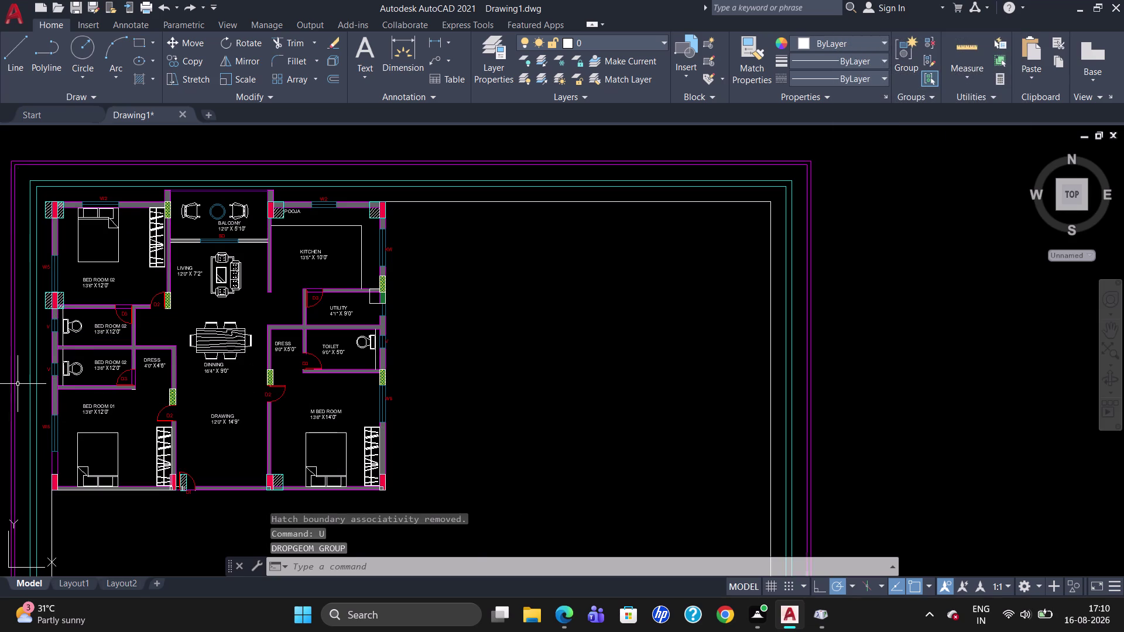
Erase the stray door arc, square and hatch objects left of the border.
scroll(down, 3)
scroll(up, 3)
scroll(down, 3)
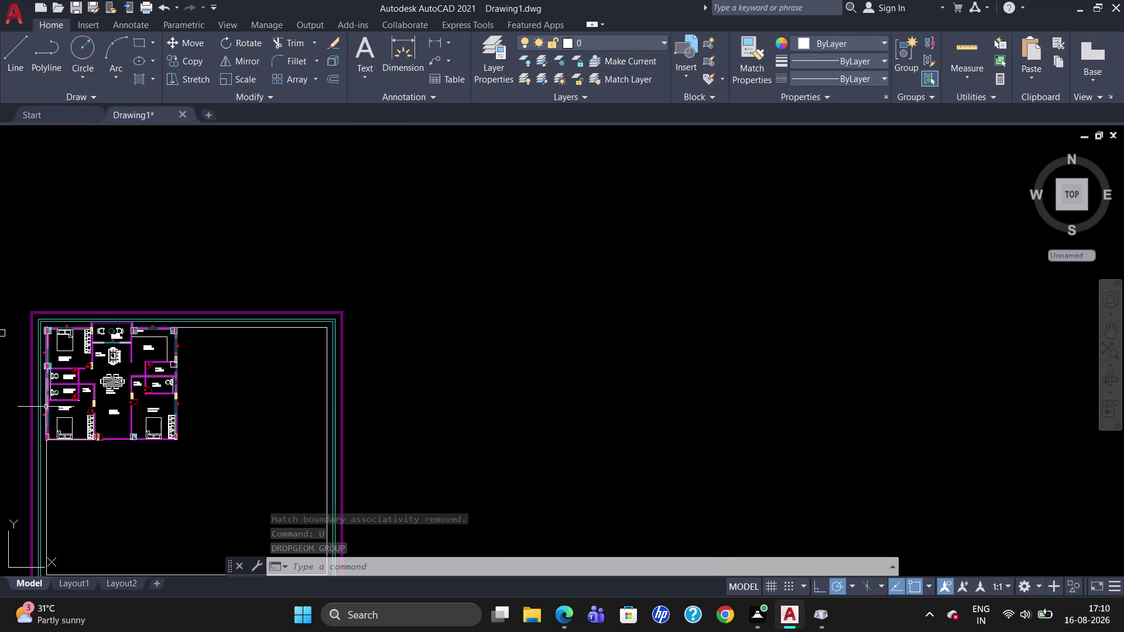
scroll(up, 3)
scroll(up, 3)
scroll(down, 3)
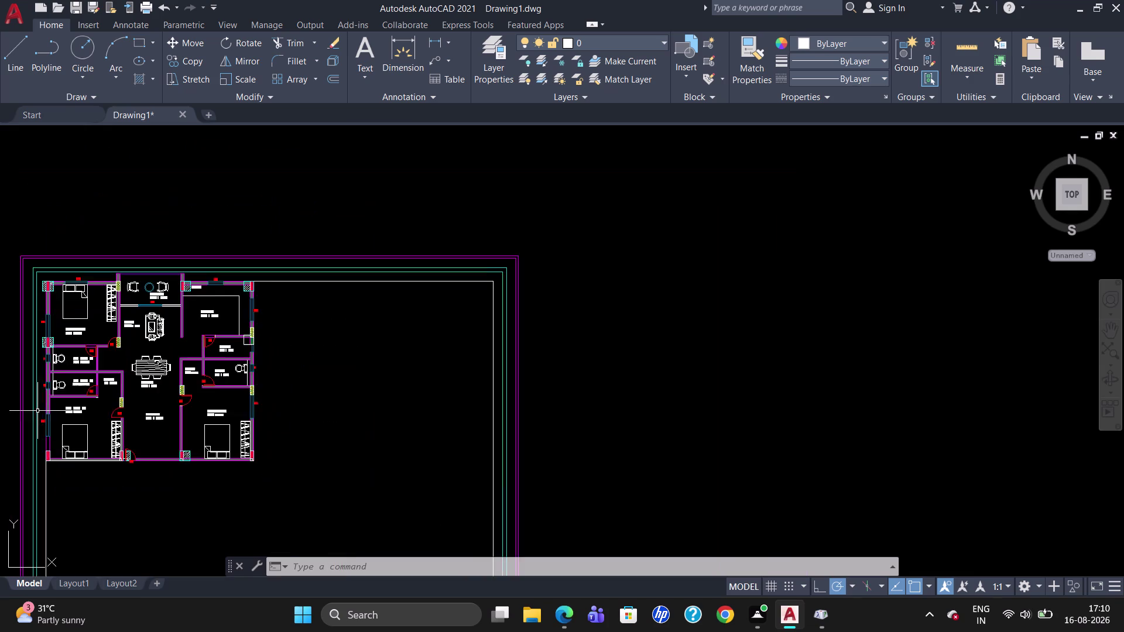
scroll(up, 3)
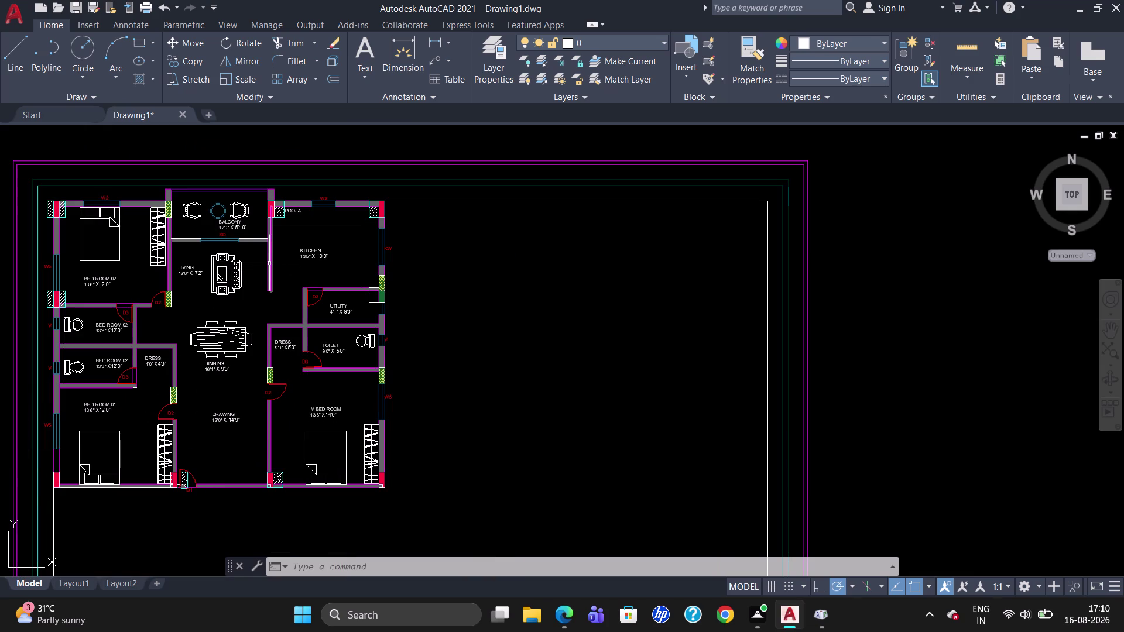
scroll(up, 3)
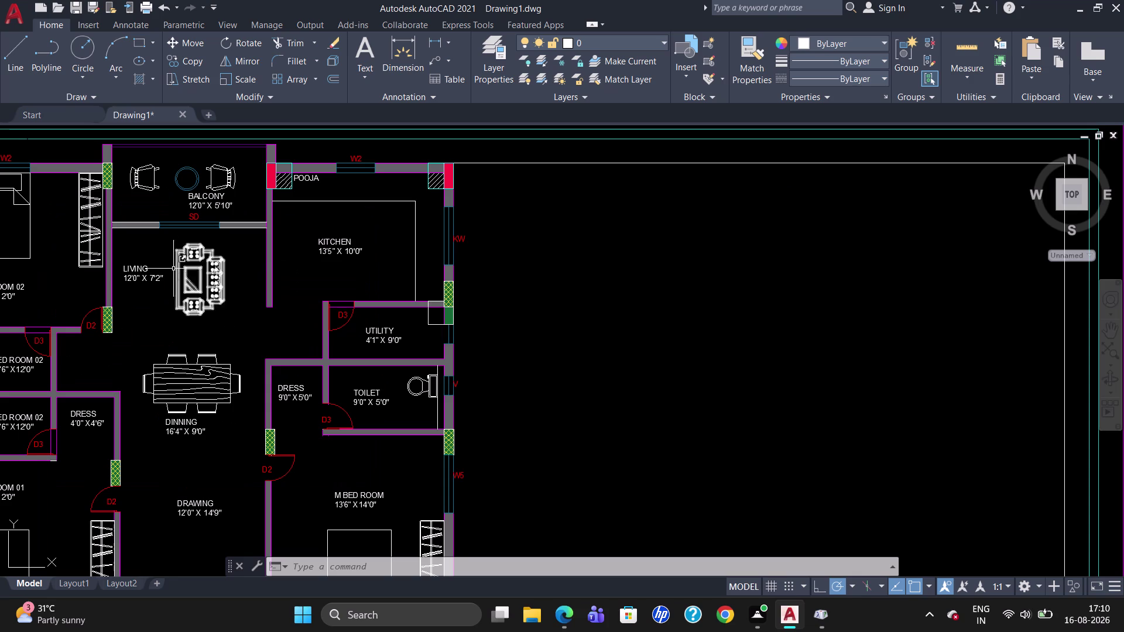
scroll(down, 3)
scroll(up, 3)
scroll(down, 3)
scroll(up, 3)
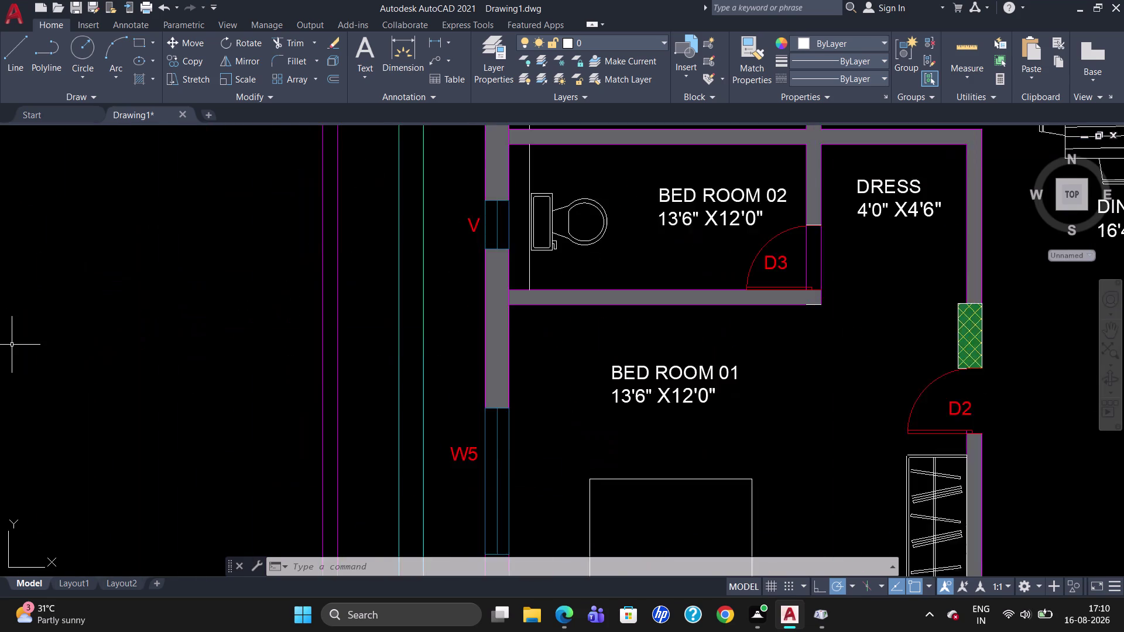
scroll(down, 3)
scroll(up, 3)
scroll(down, 3)
scroll(down, 3)
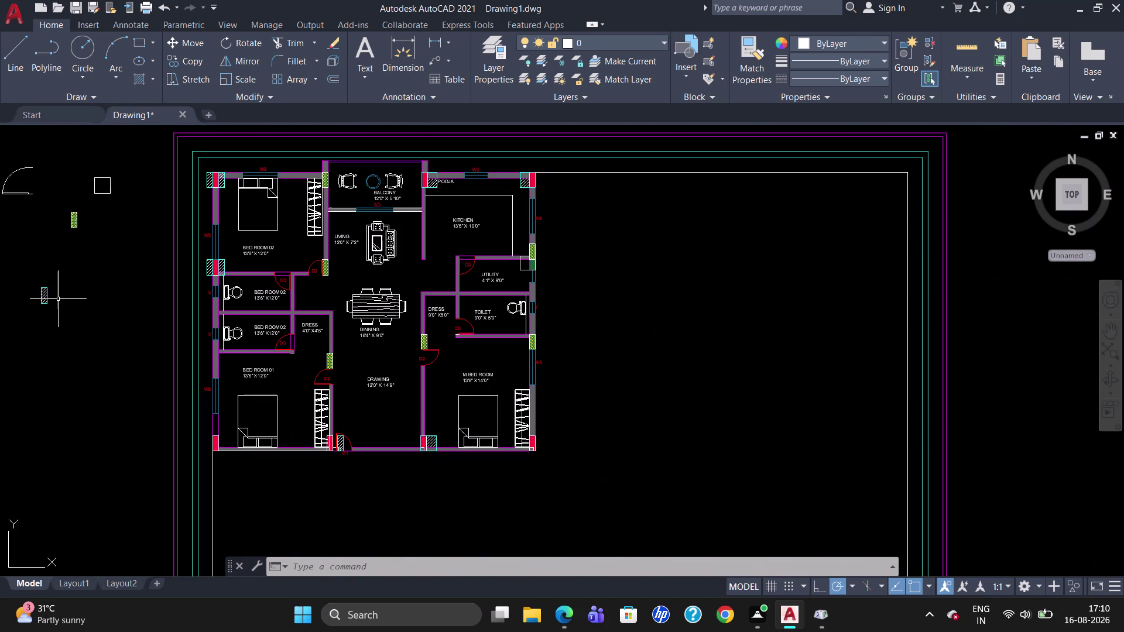
drag(132, 200, 39, 410)
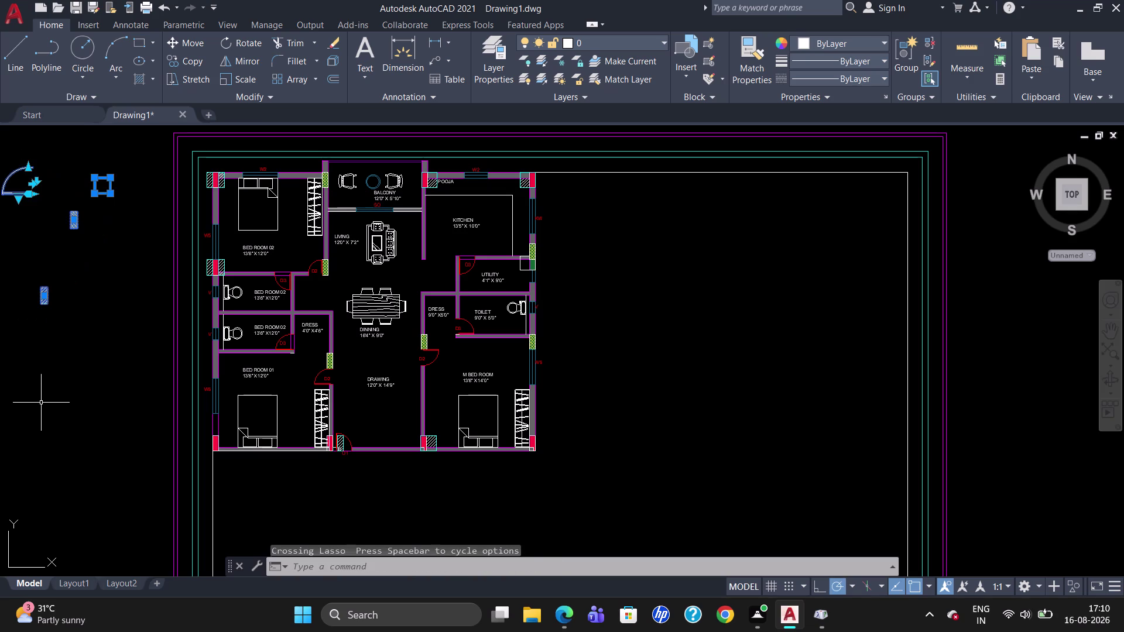
key(Delete)
Erase the remaining stray pieces below them and check the cleaned plan.
scroll(down, 3)
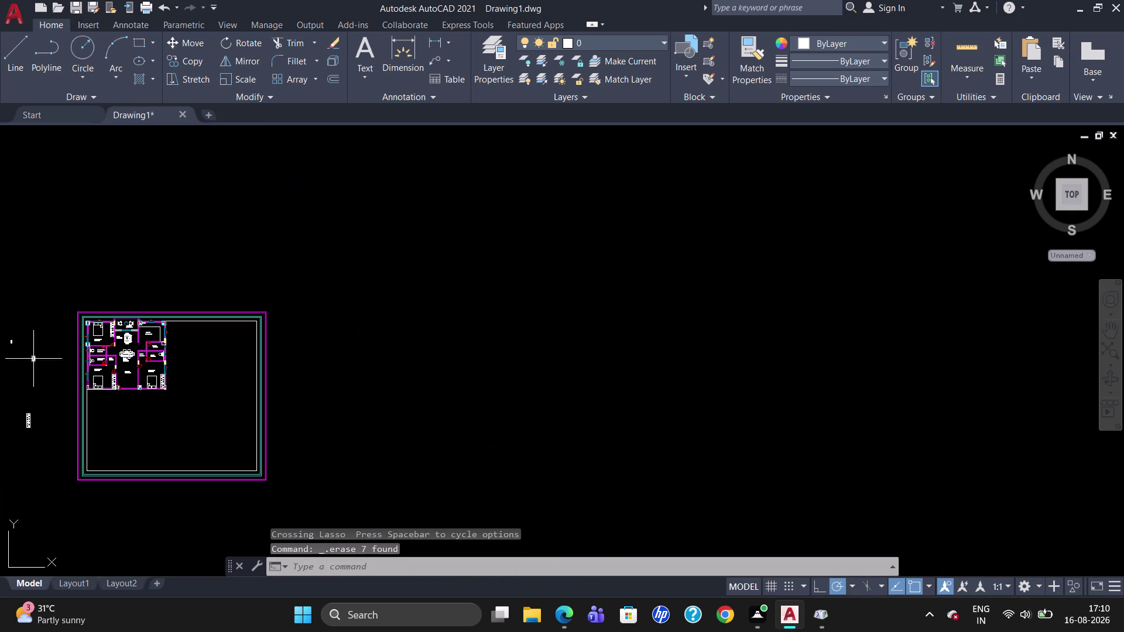
drag(47, 367, 24, 487)
key(Delete)
scroll(up, 3)
scroll(down, 3)
scroll(up, 3)
scroll(down, 3)
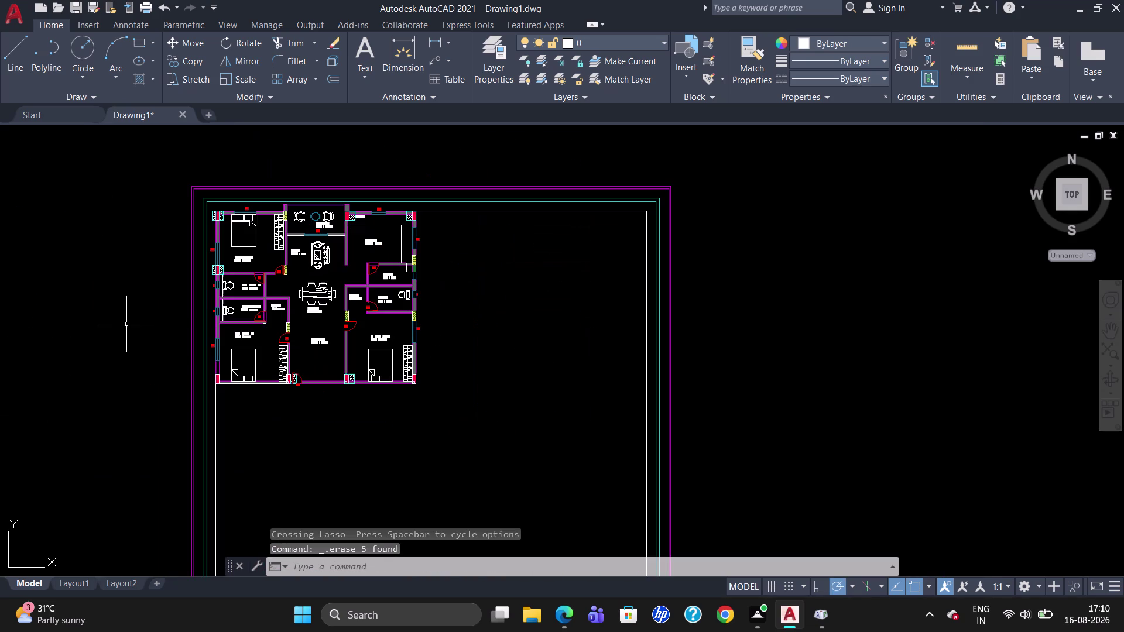
scroll(up, 3)
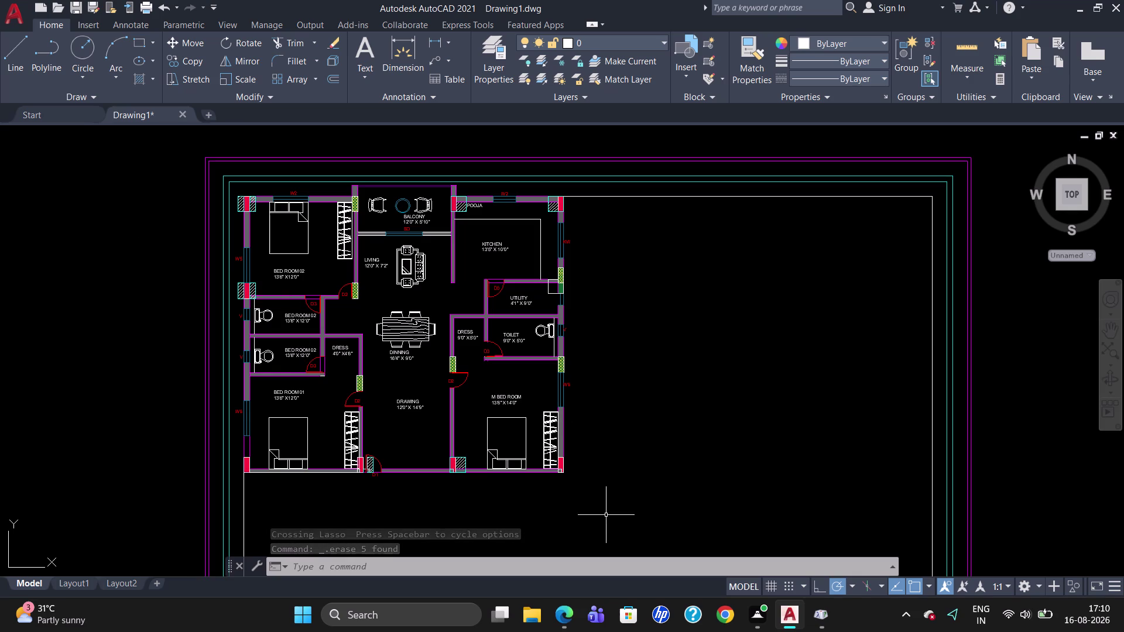